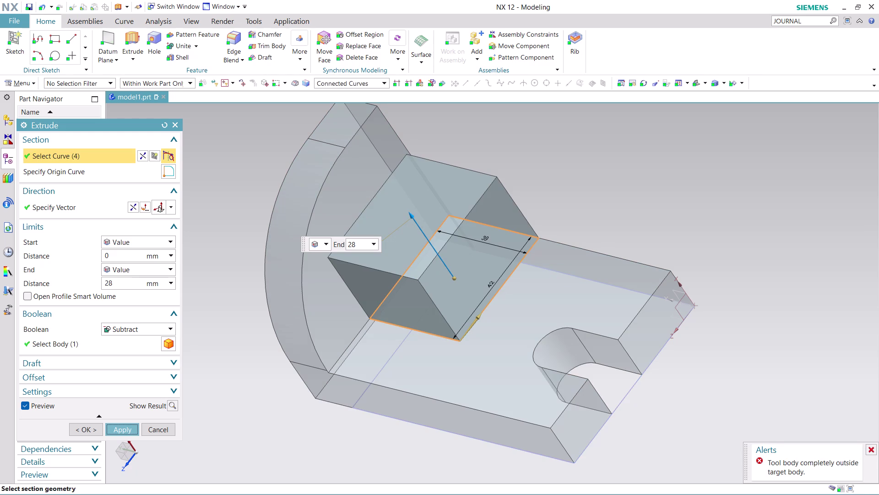
Apply the 28 mm subtract cut twice; both fail with 'tool body outside target body'.
click(871, 449)
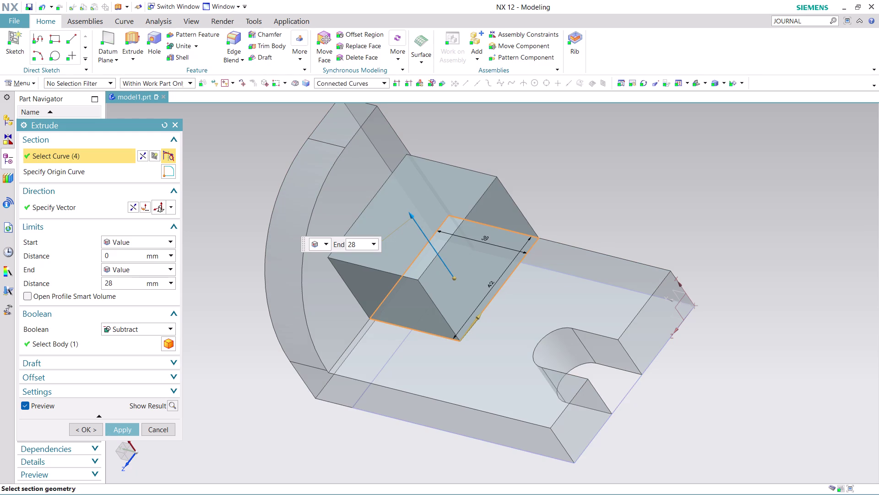
click(78, 429)
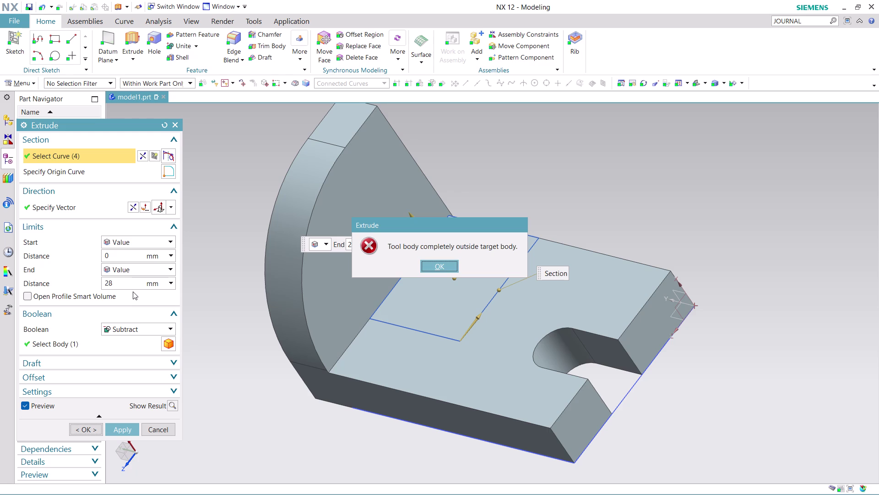
Retry the subtract cut with a 16 mm end distance; it fails with the same error.
click(135, 281)
click(134, 281)
click(429, 267)
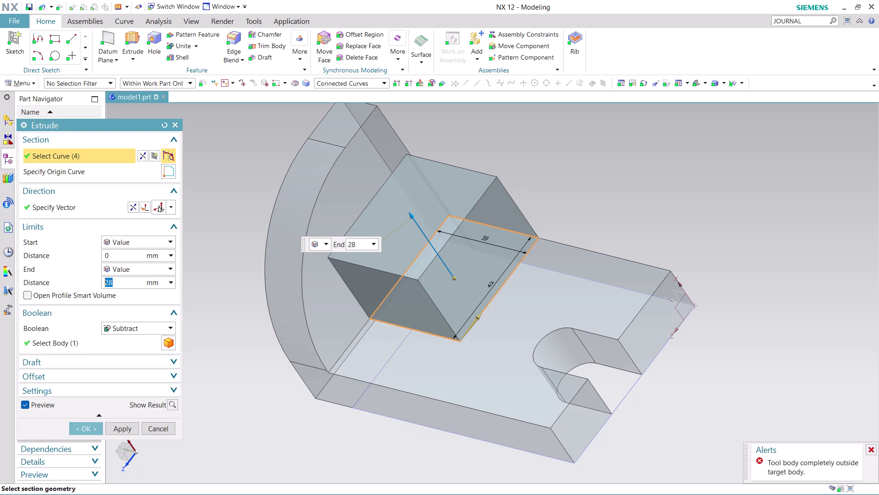
text(16)
click(130, 425)
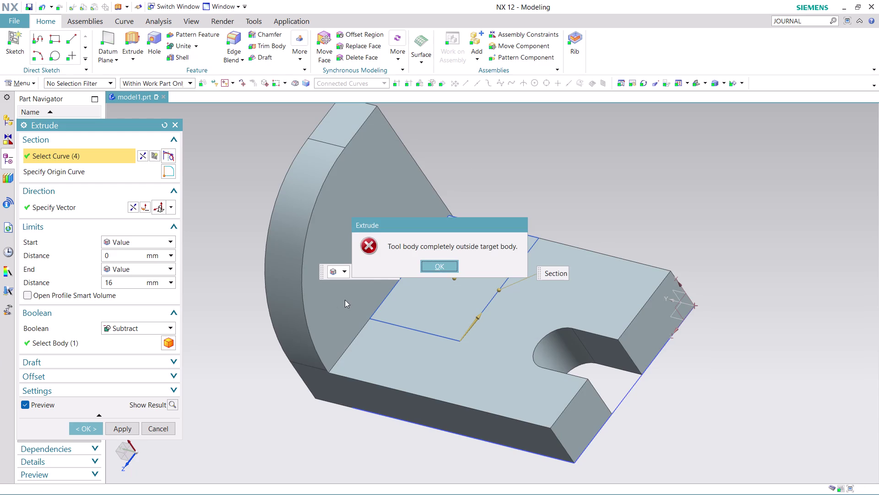
click(437, 263)
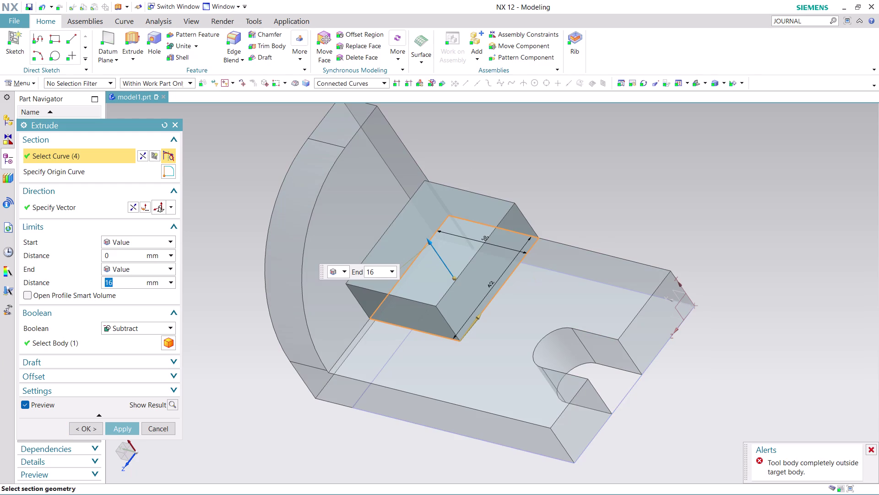
Orbit to compare the cut profile with the upright, then cancel the extrude.
middle_drag(543, 175, 523, 193)
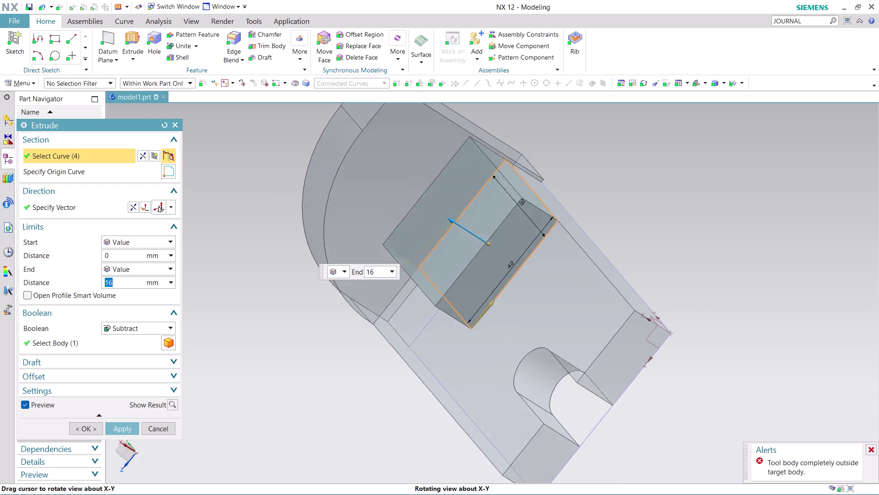
middle_drag(523, 193, 472, 203)
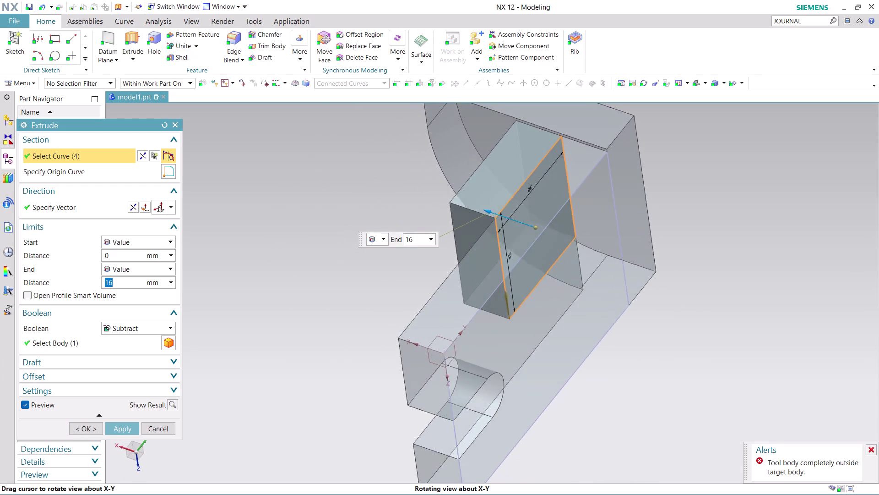
middle_drag(472, 202, 405, 245)
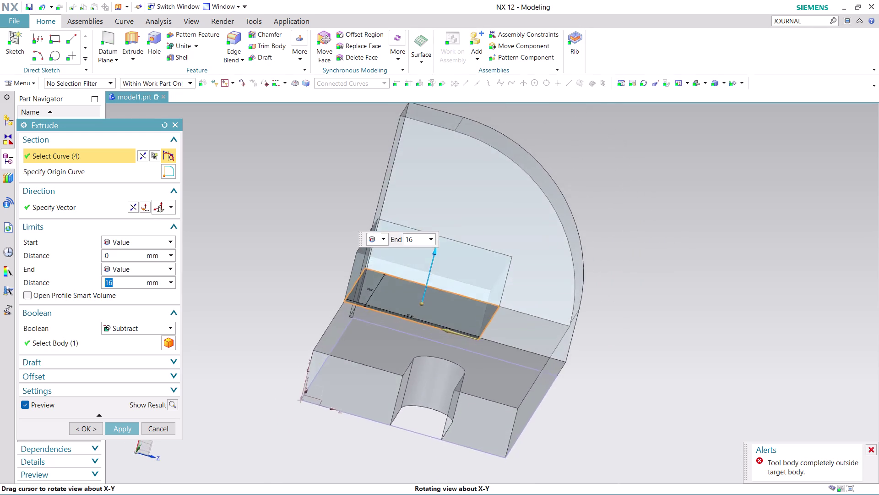
middle_drag(405, 246, 426, 256)
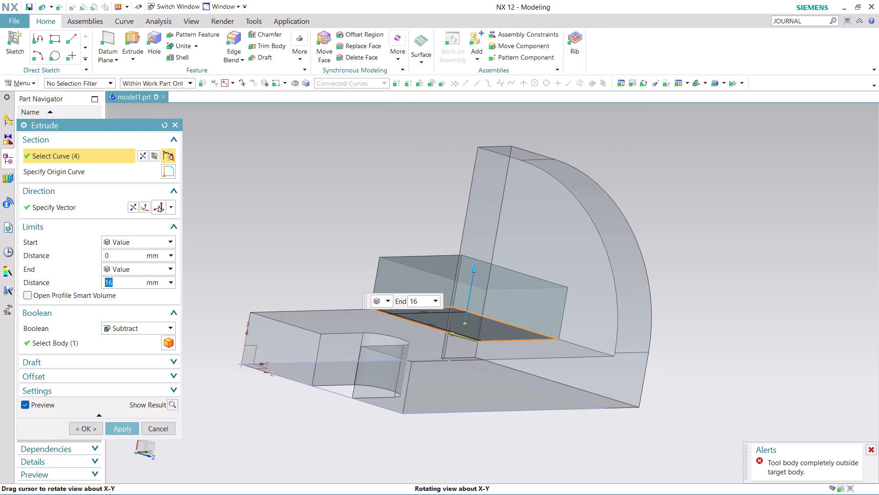
middle_drag(425, 257, 410, 257)
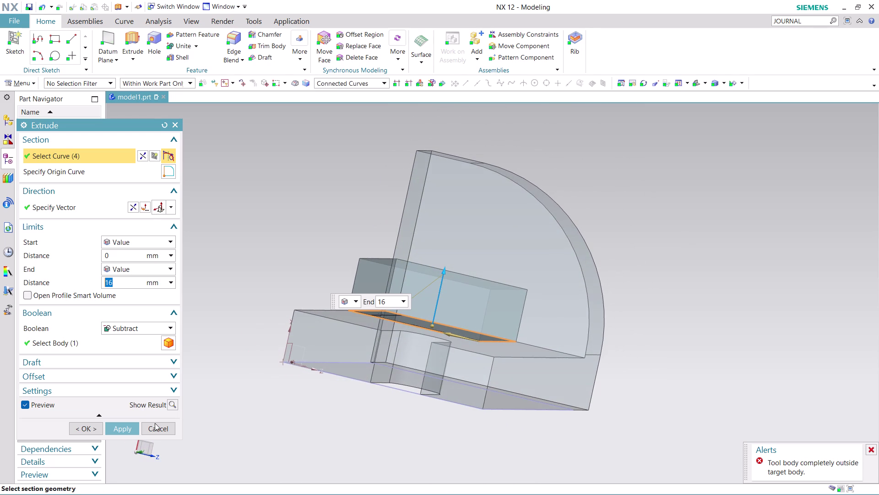
click(154, 426)
Orbit to the slotted base underside and view Extrude (3)'s Part Navigator options without choosing one.
click(512, 265)
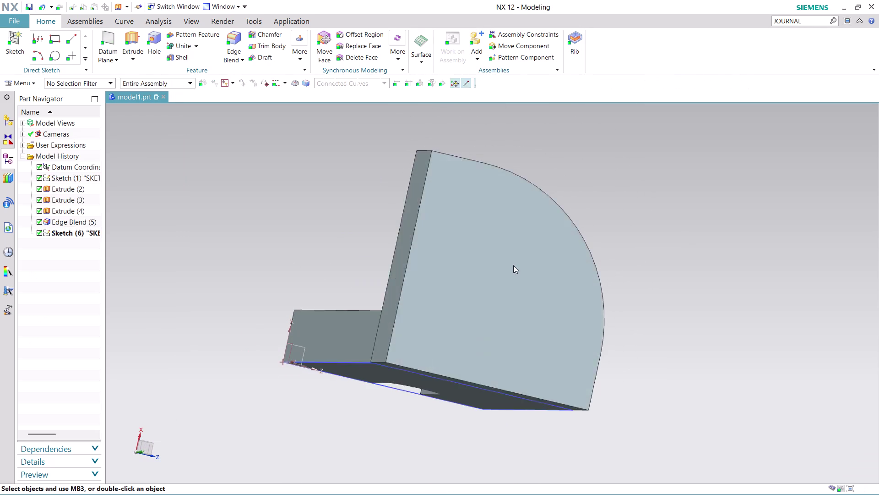
scroll(up, 3)
middle_drag(311, 203, 330, 204)
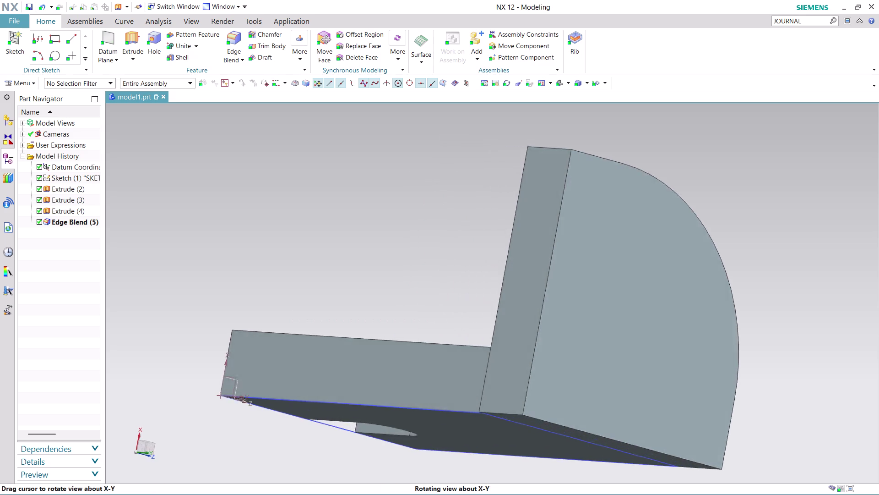
middle_drag(331, 204, 358, 170)
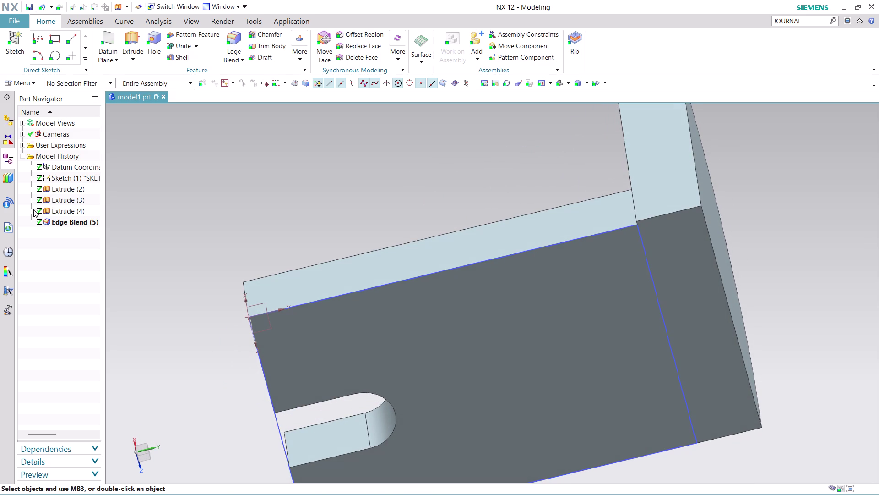
click(65, 202)
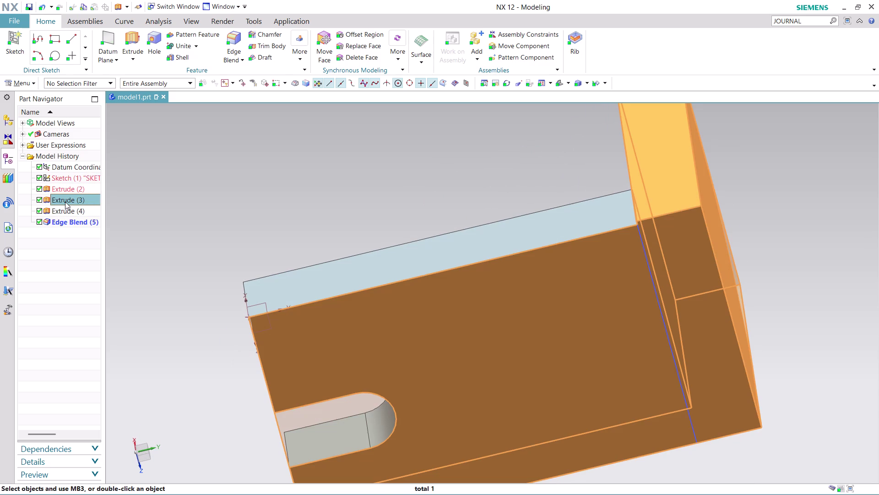
right_click(65, 201)
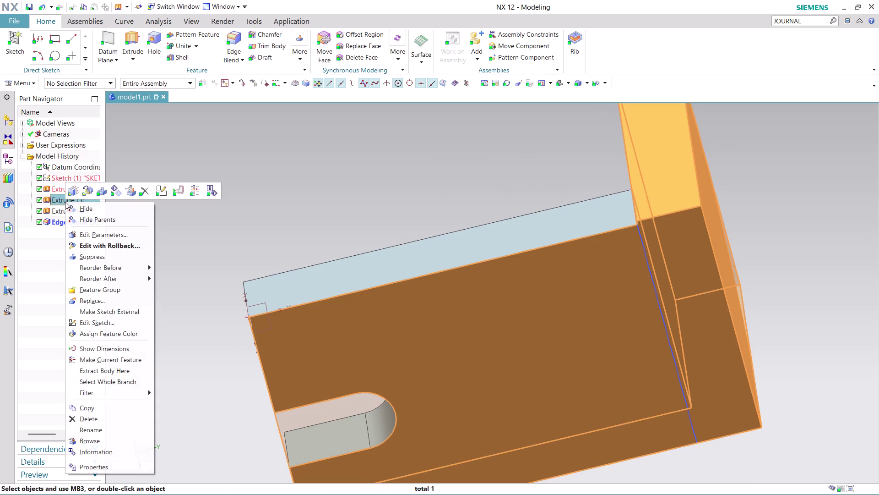
key(Escape)
key(Escape)
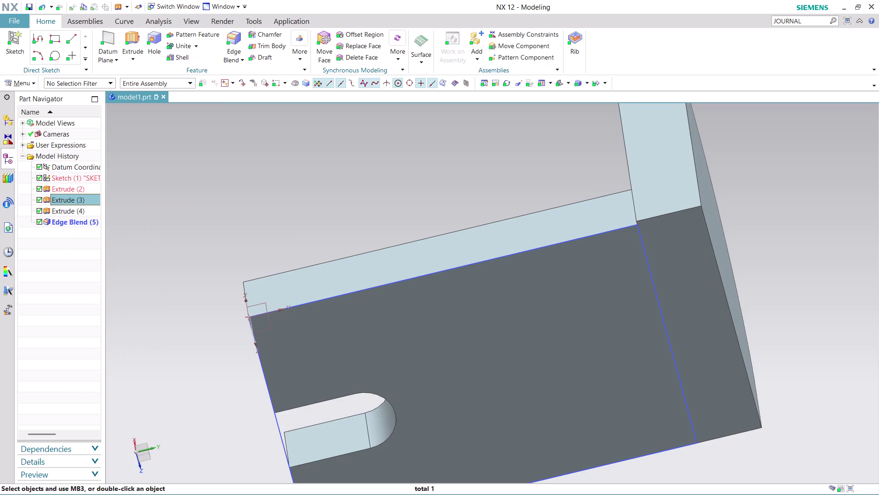
Open Edit Parameters for the Extrude (2) base feature.
click(74, 188)
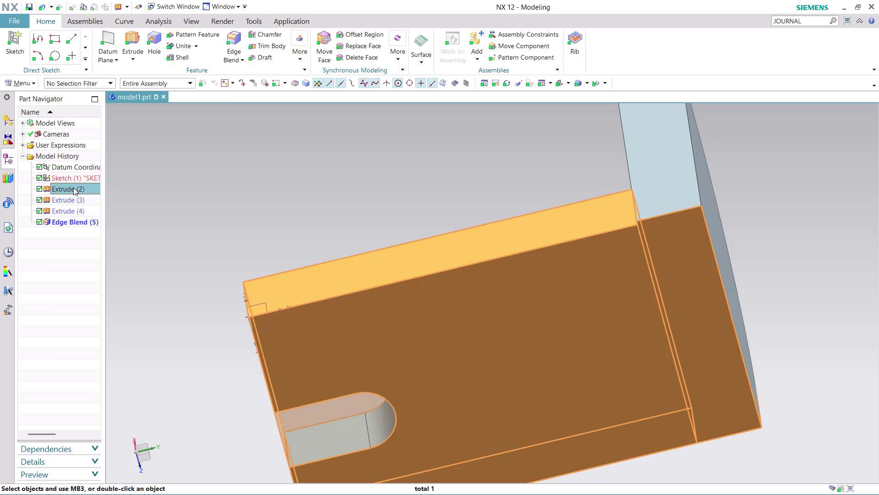
right_click(75, 183)
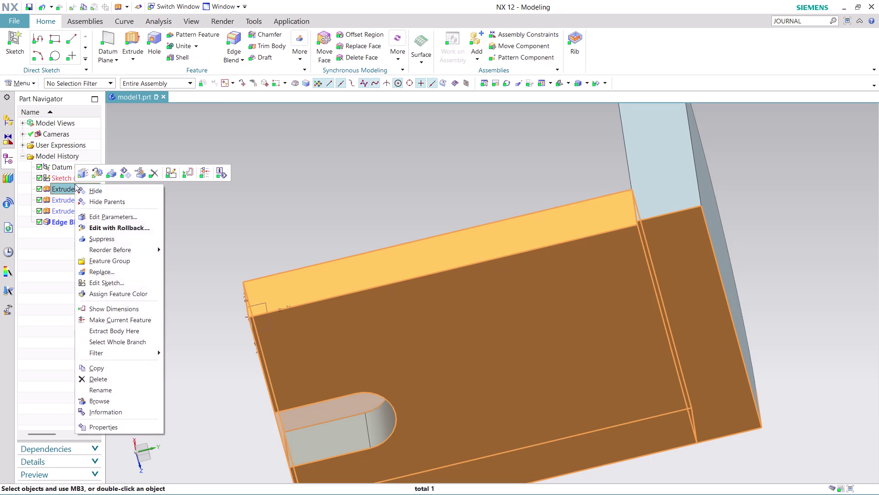
click(119, 226)
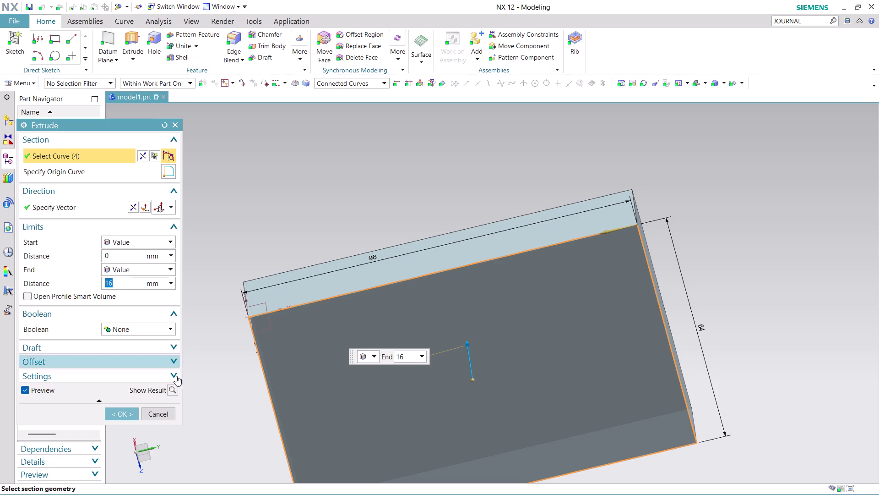
Cancel the unchanged Extrude (2) edit and open Extrude (3) in Edit Parameters.
click(167, 412)
right_click(68, 199)
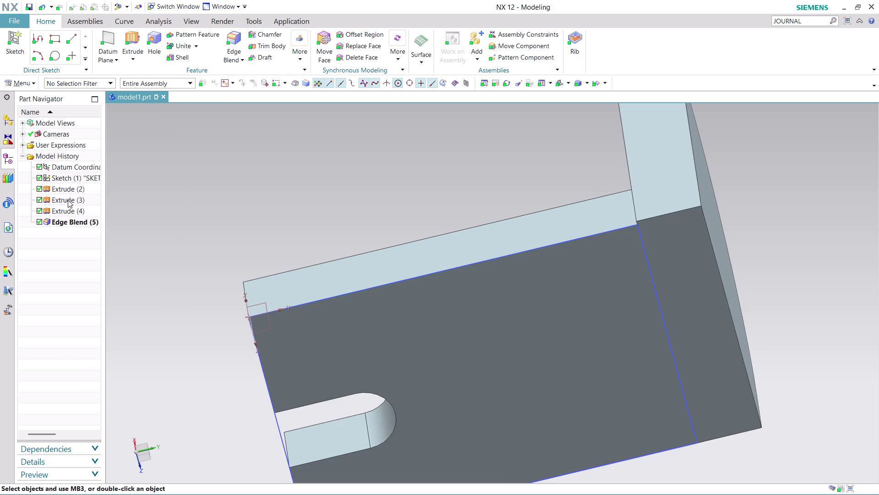
click(114, 247)
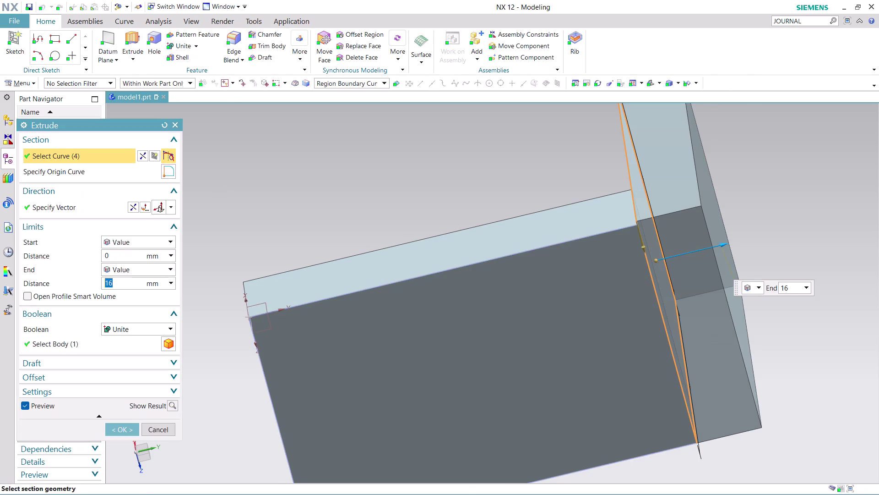
middle_drag(428, 194, 440, 225)
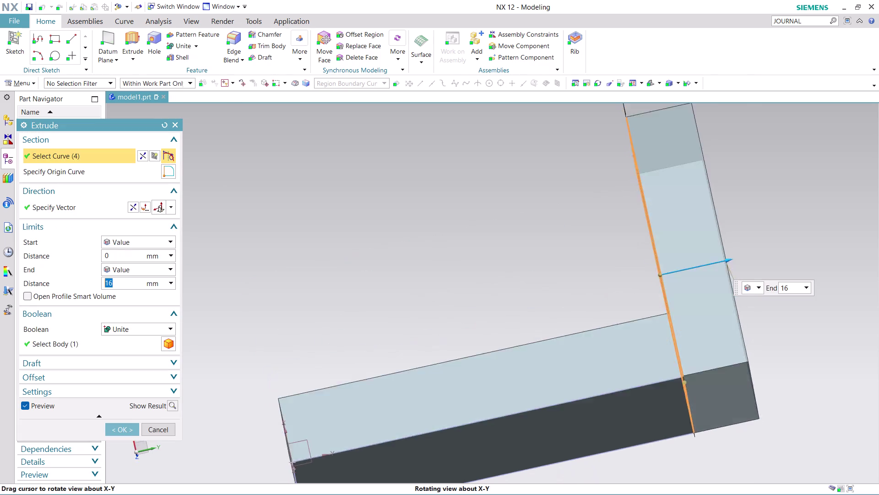
middle_drag(440, 225, 512, 231)
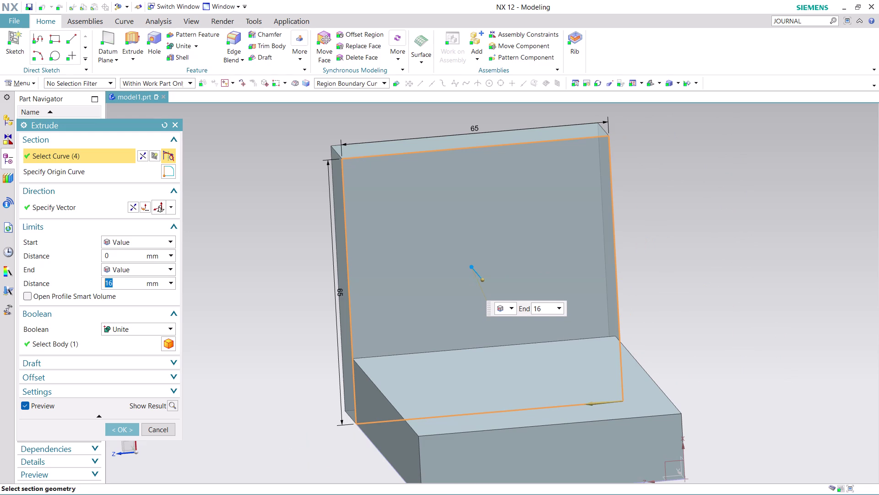